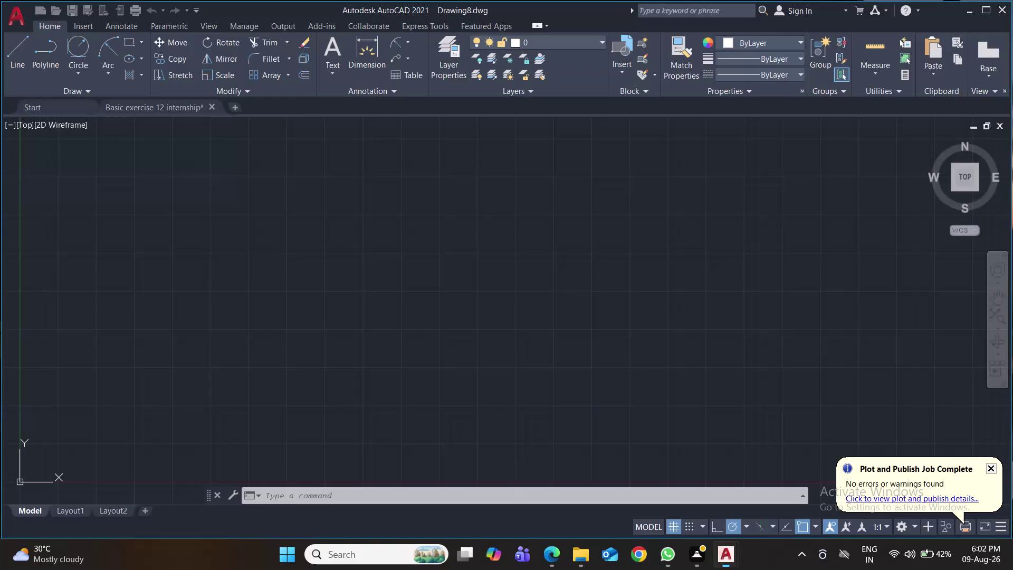
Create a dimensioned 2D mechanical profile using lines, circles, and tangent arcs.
Close the Basic exercise 12 internship drawing and start saving the blank new drawing.
click(212, 106)
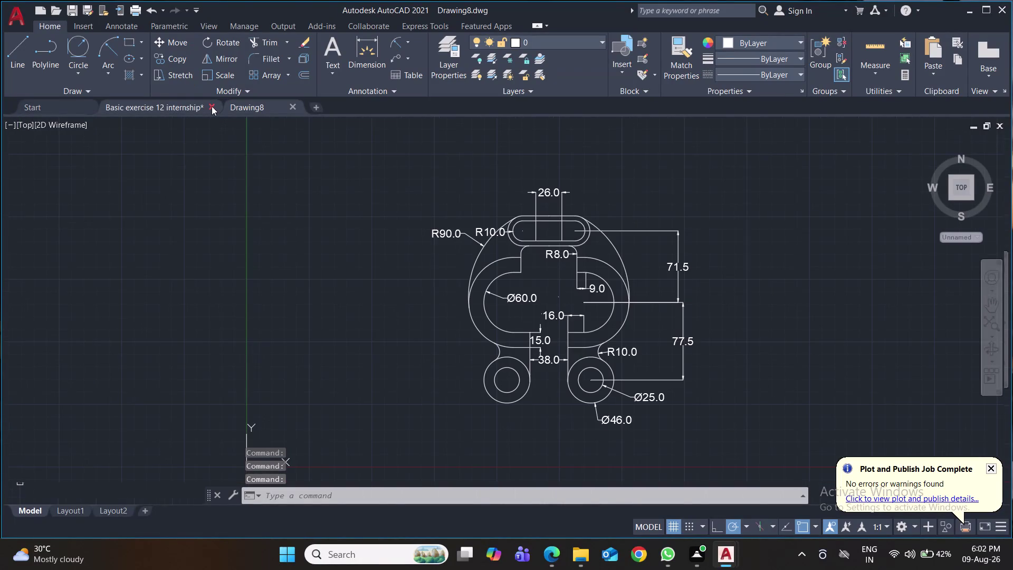
click(482, 298)
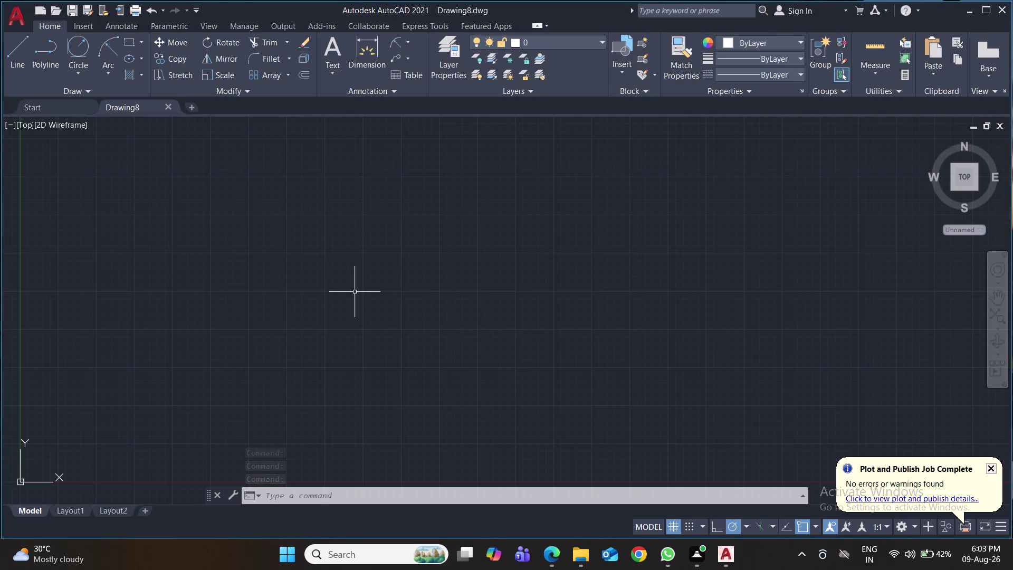
key(ctrl+s)
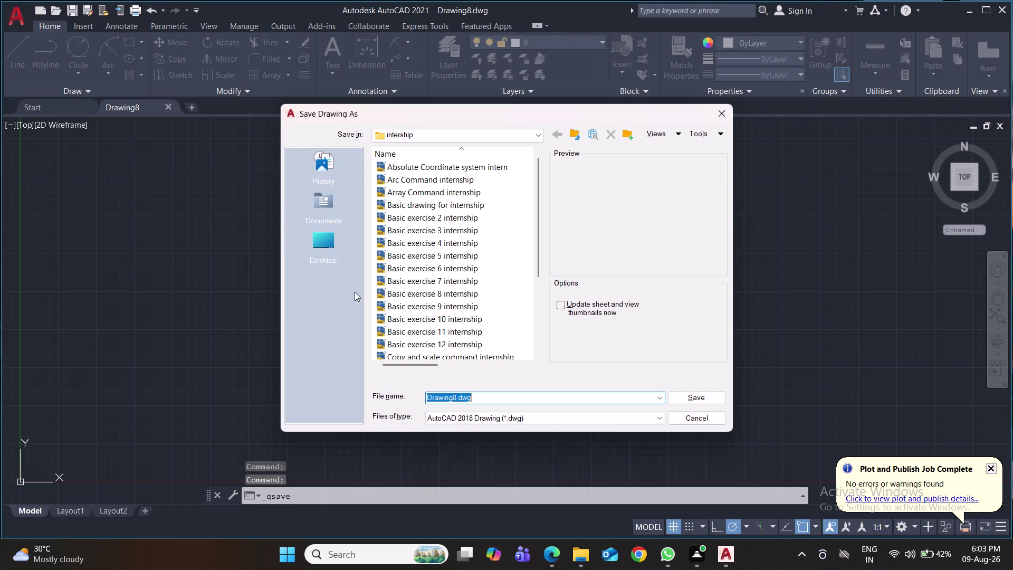
Change the file name from exercise 12 to 'Basic exercise 13 internship' and save.
click(432, 342)
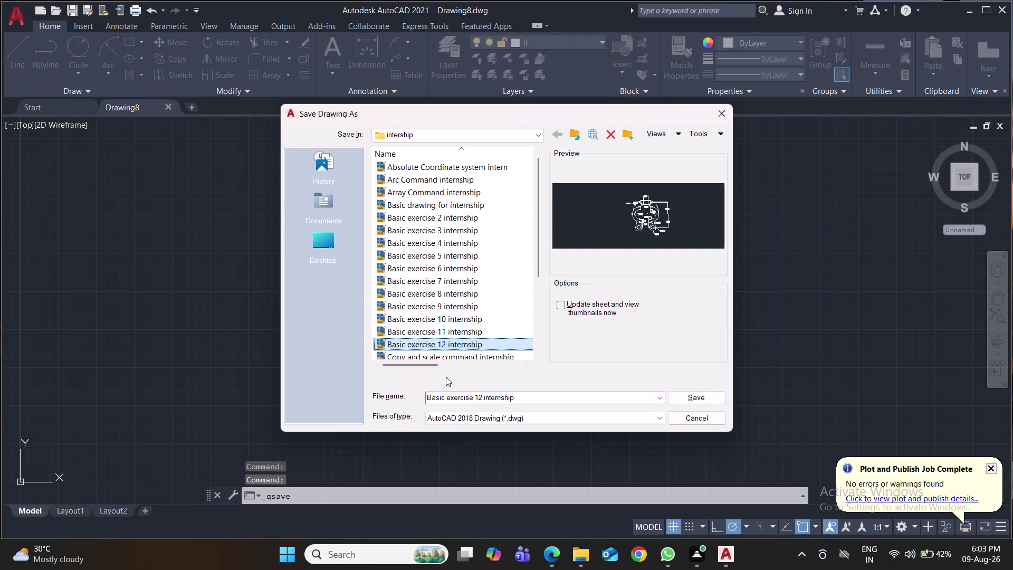
click(482, 396)
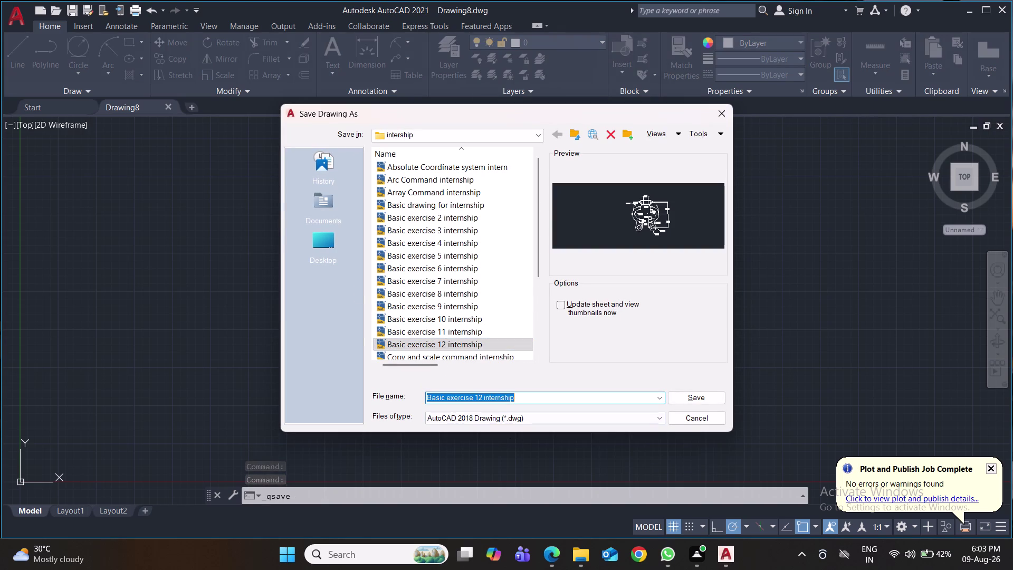
click(481, 396)
key(BackSpace)
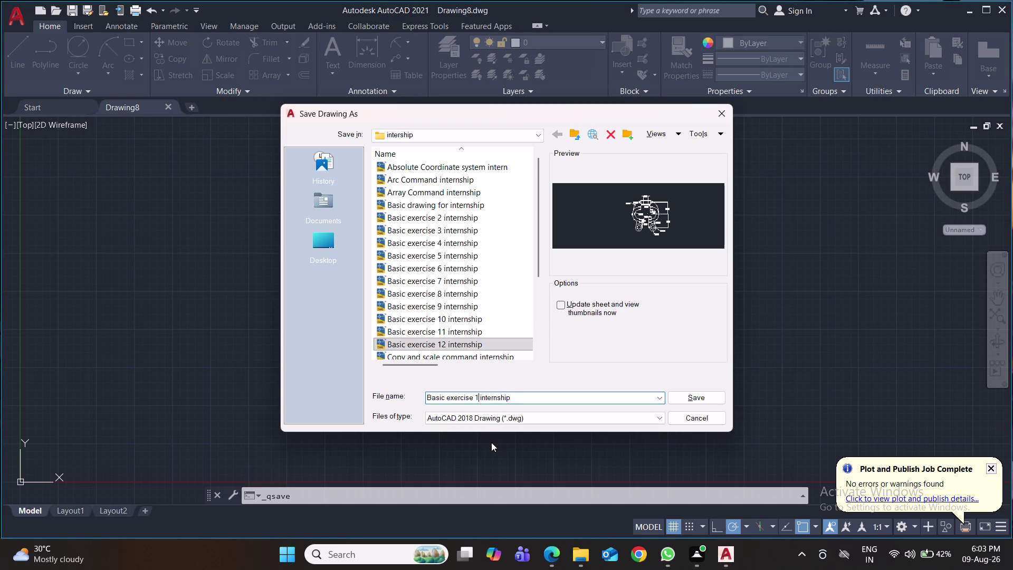
key(3)
click(710, 397)
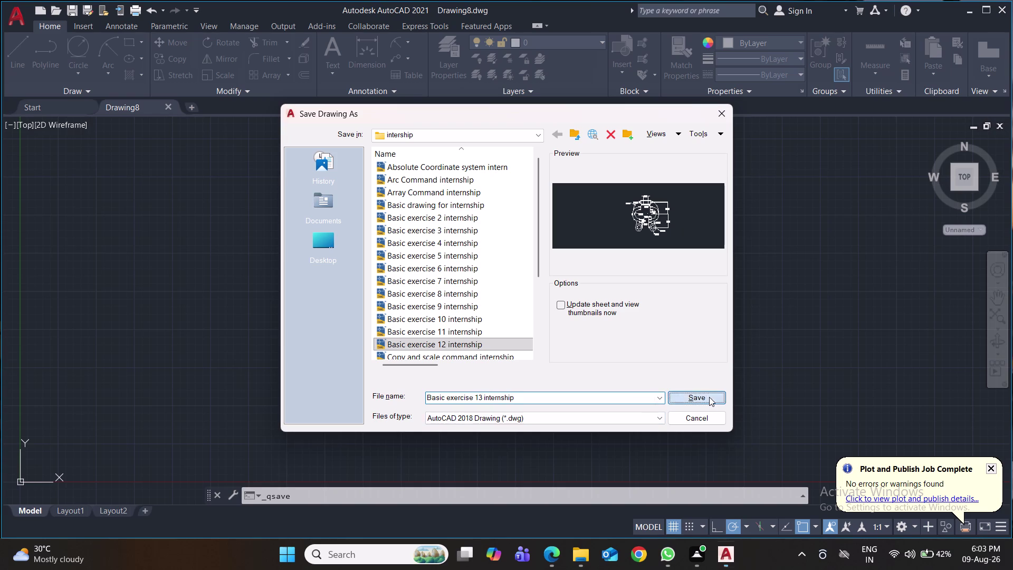
key(ctrl+s)
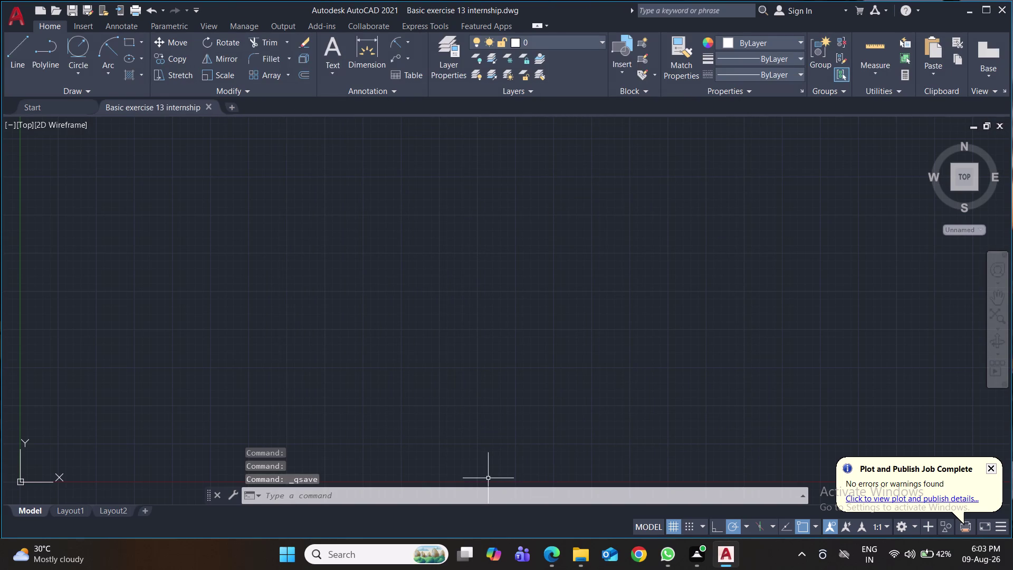
Save again, then open the Drawing Units dialog with UN.
key(ctrl+s)
key(ctrl+s)
key(ctrl+s)
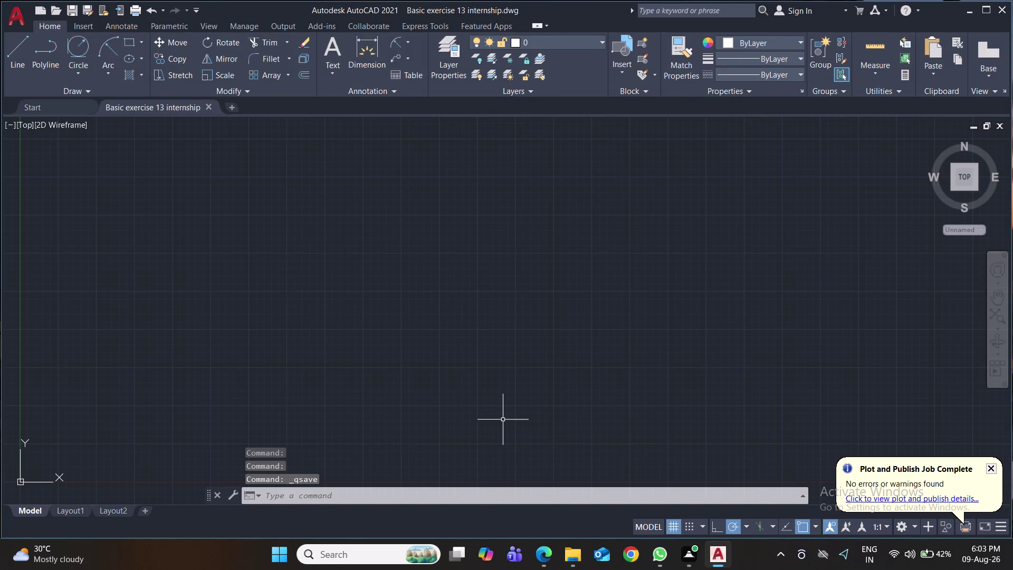
text(un)
key(Return)
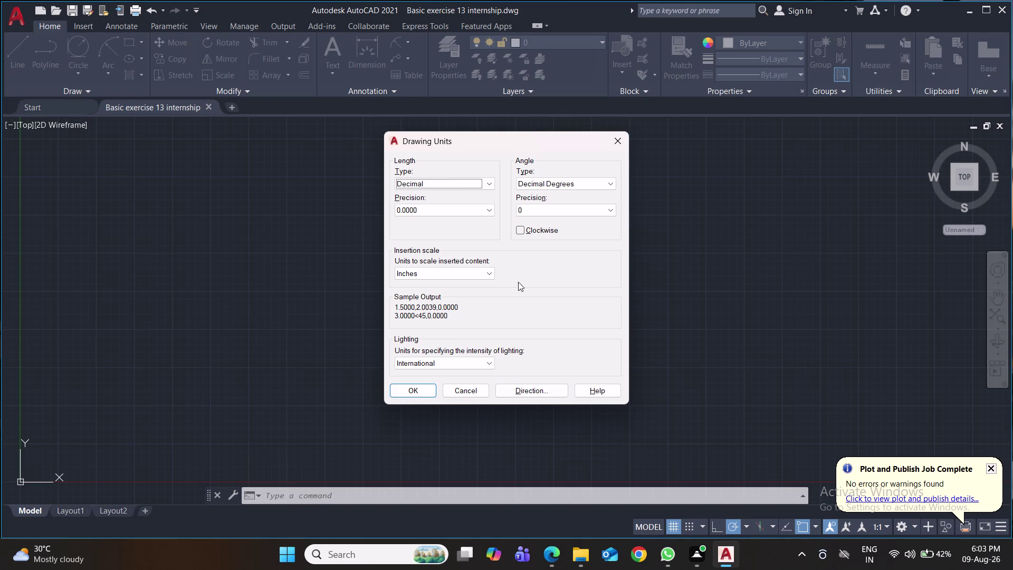
Set length precision to 0 and insertion scale to Millimeters, then confirm.
click(490, 208)
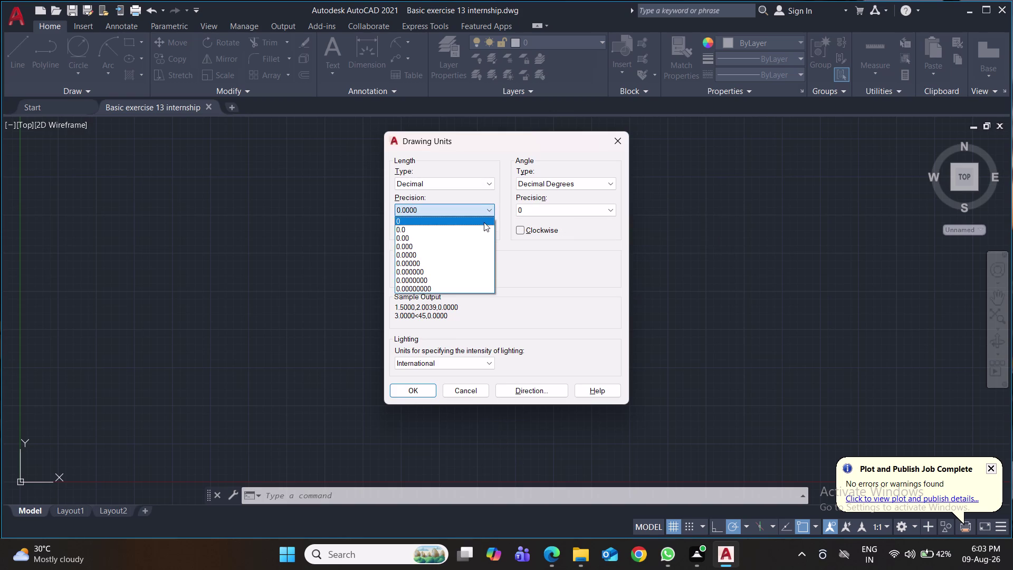
click(484, 222)
click(483, 272)
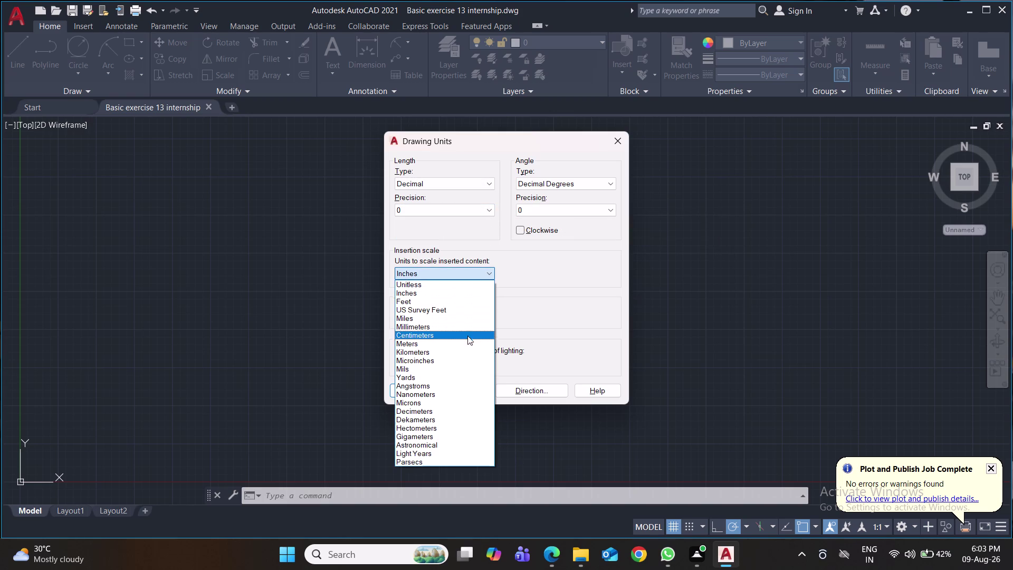
click(472, 327)
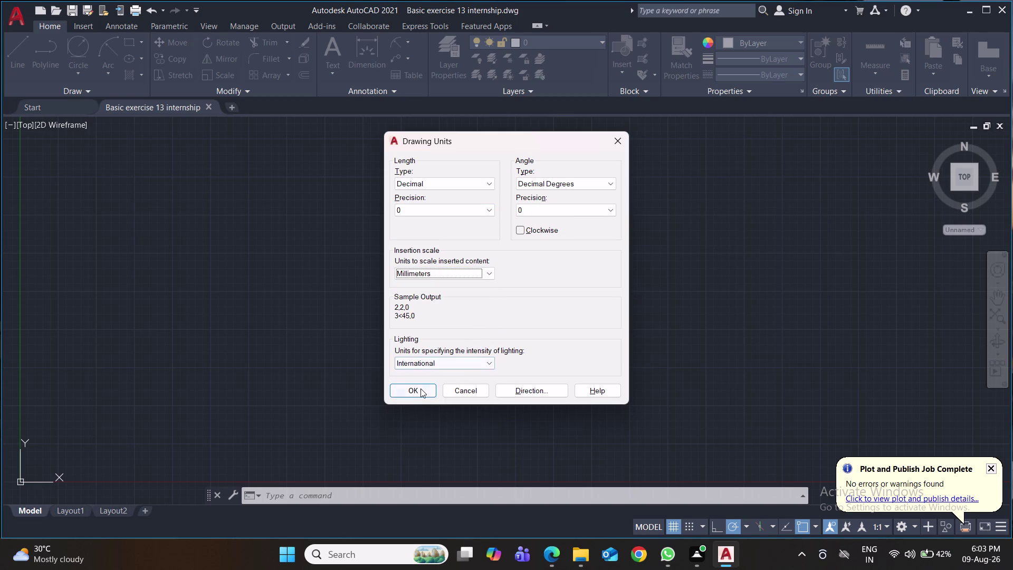
click(421, 389)
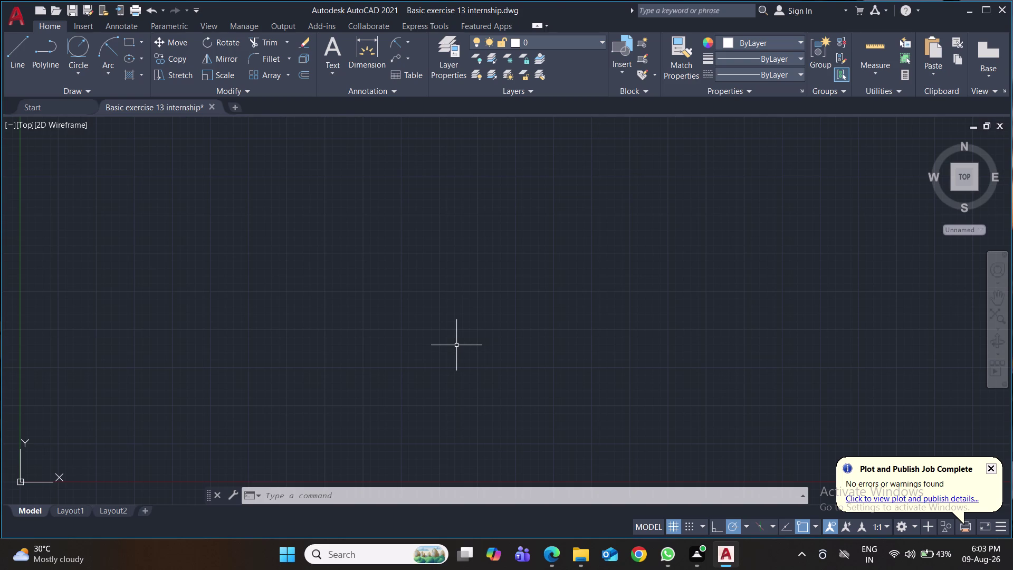
Open the Dimension Style Manager with D and start modifying the Standard style.
key(d)
key(Return)
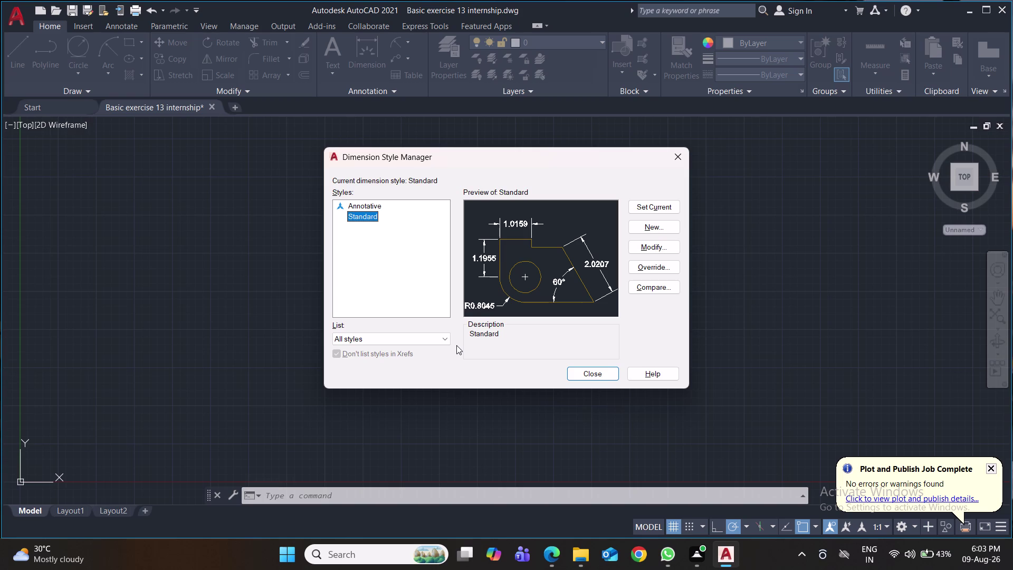
click(647, 246)
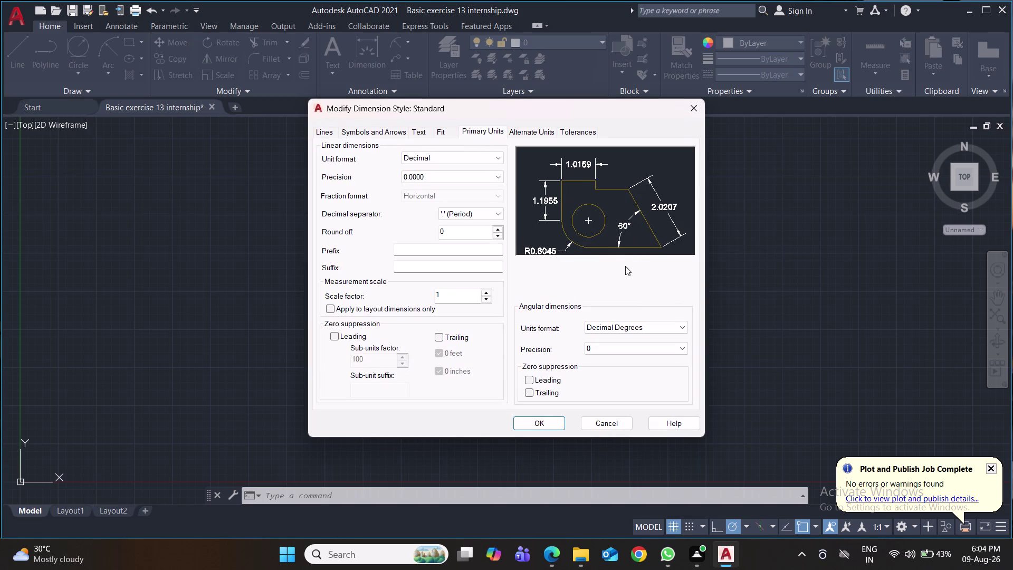
Give the Standard style arrow size 3 and text height 6.
click(386, 132)
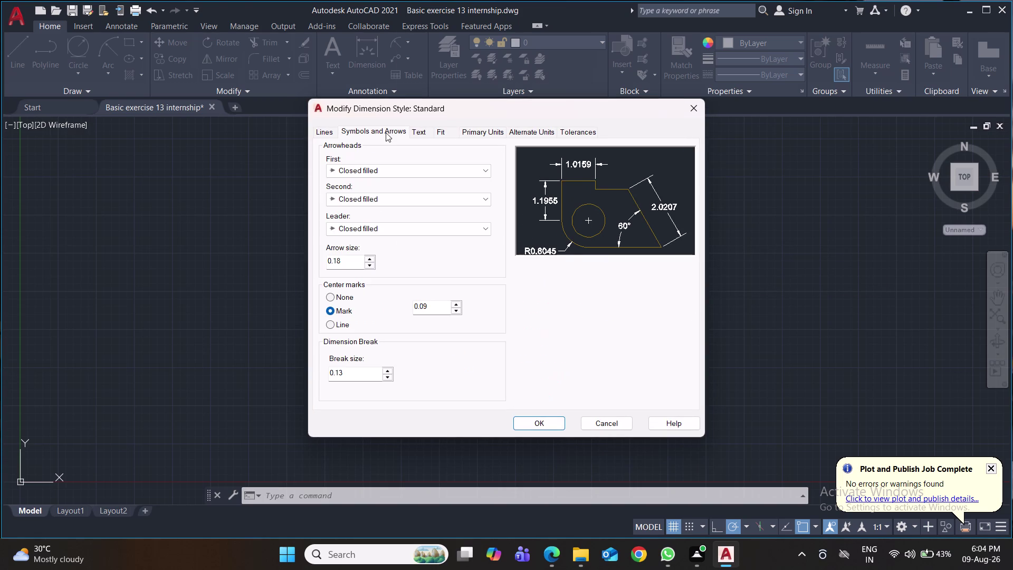
drag(345, 265, 262, 245)
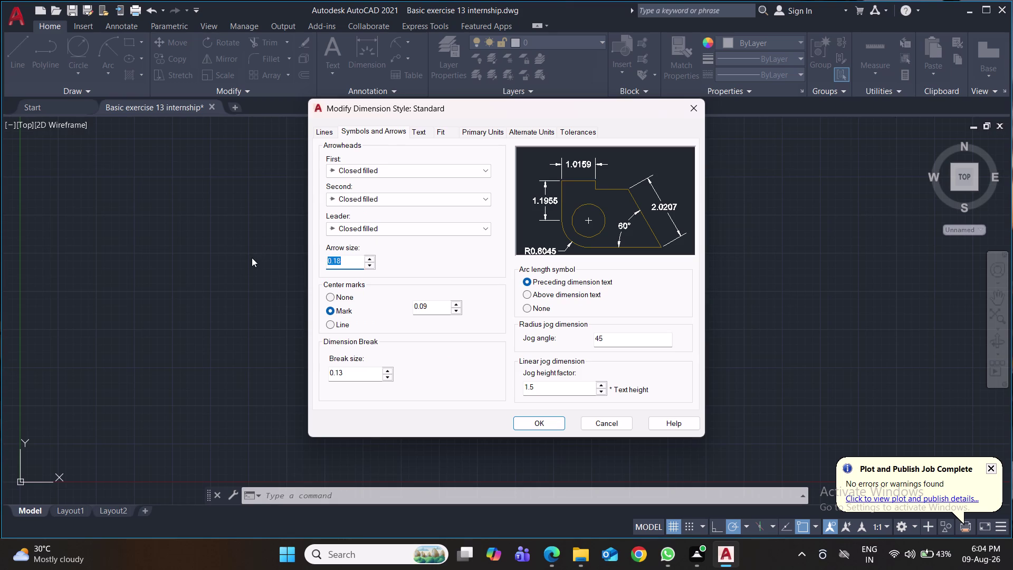
key(3)
click(427, 133)
drag(472, 225, 451, 225)
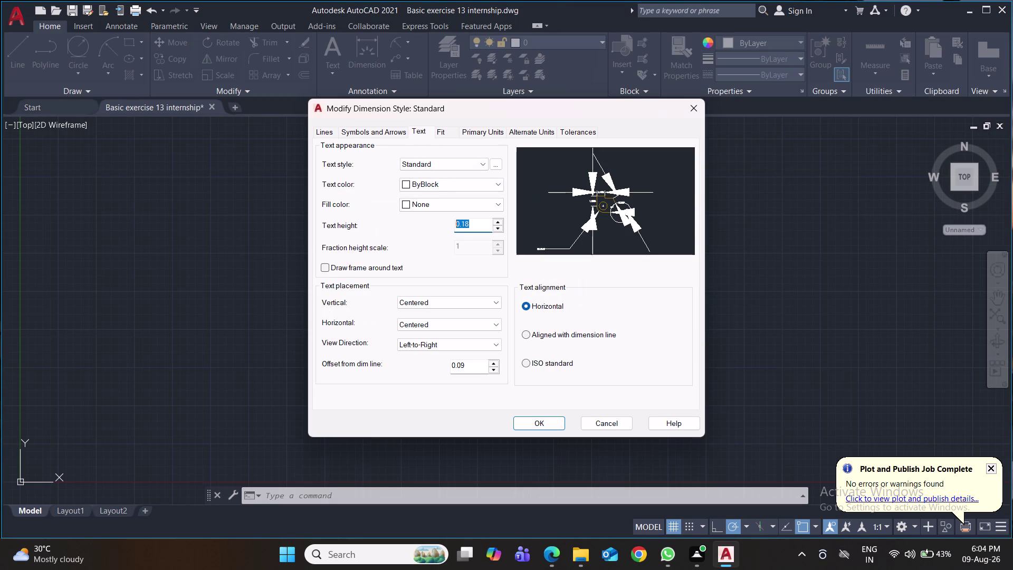
drag(451, 225, 448, 225)
key(6)
Set Standard's primary units precision to 0, make it current, and close the manager.
click(477, 129)
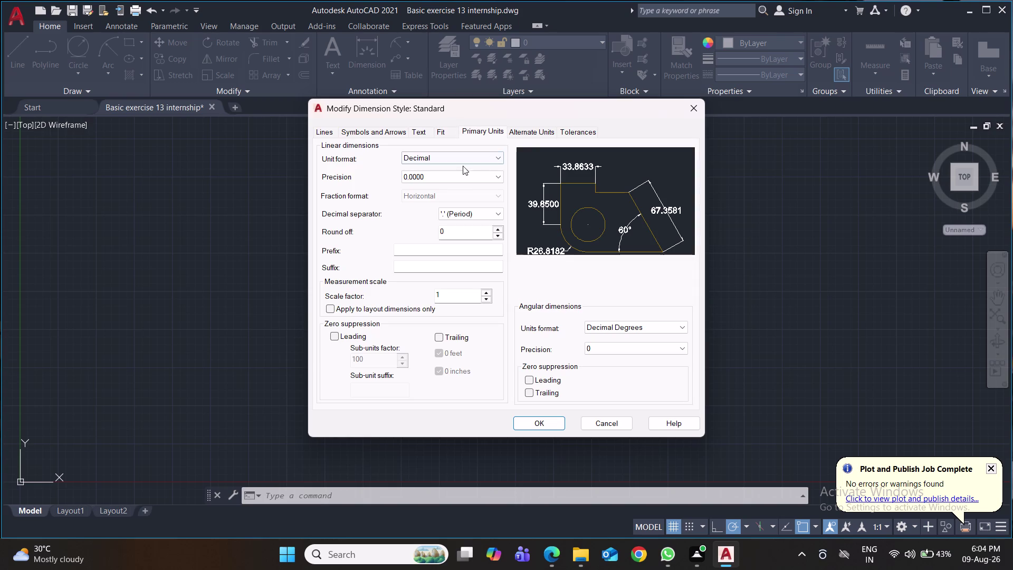
click(461, 178)
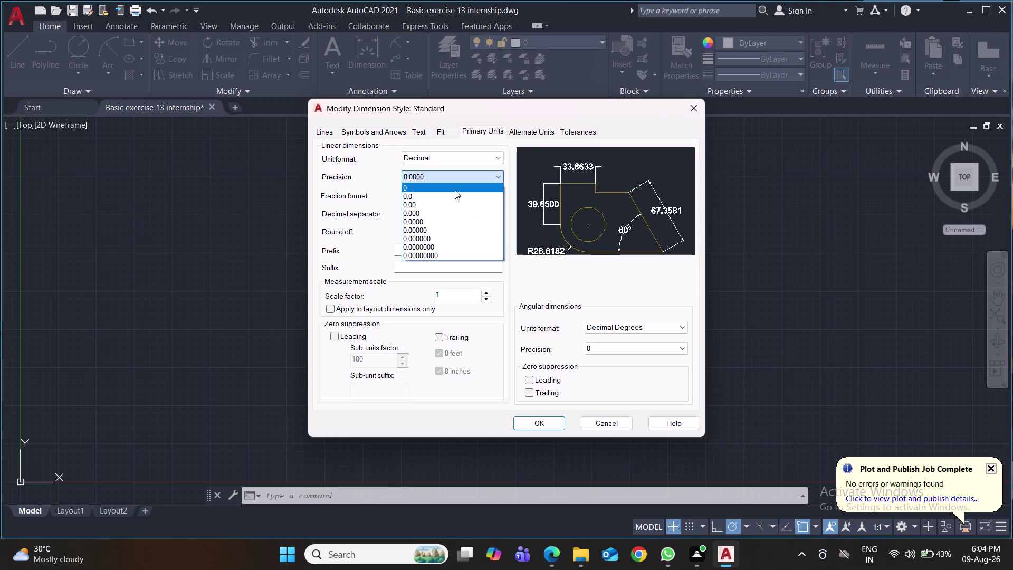
click(455, 190)
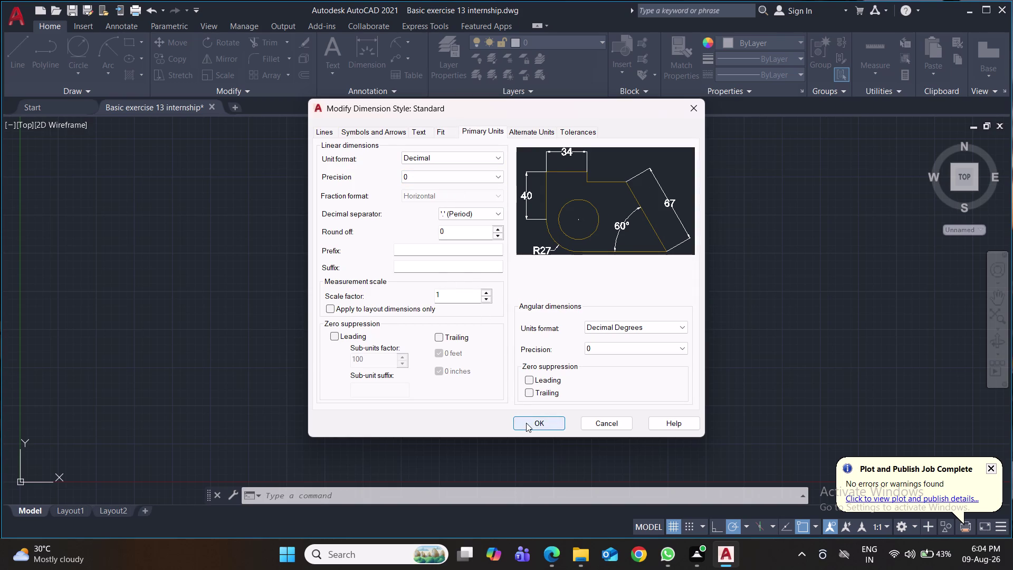
click(526, 423)
click(673, 205)
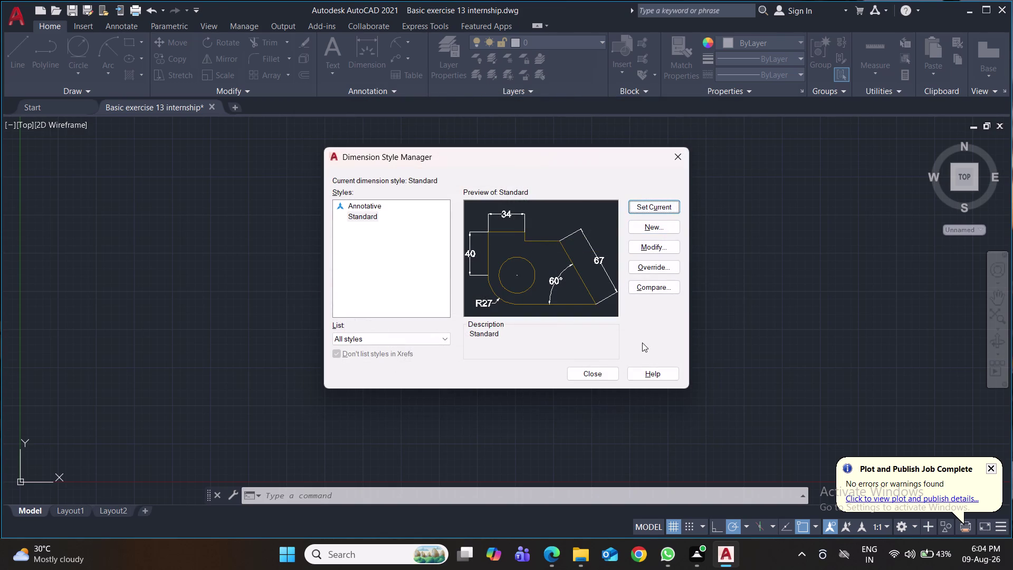
click(598, 372)
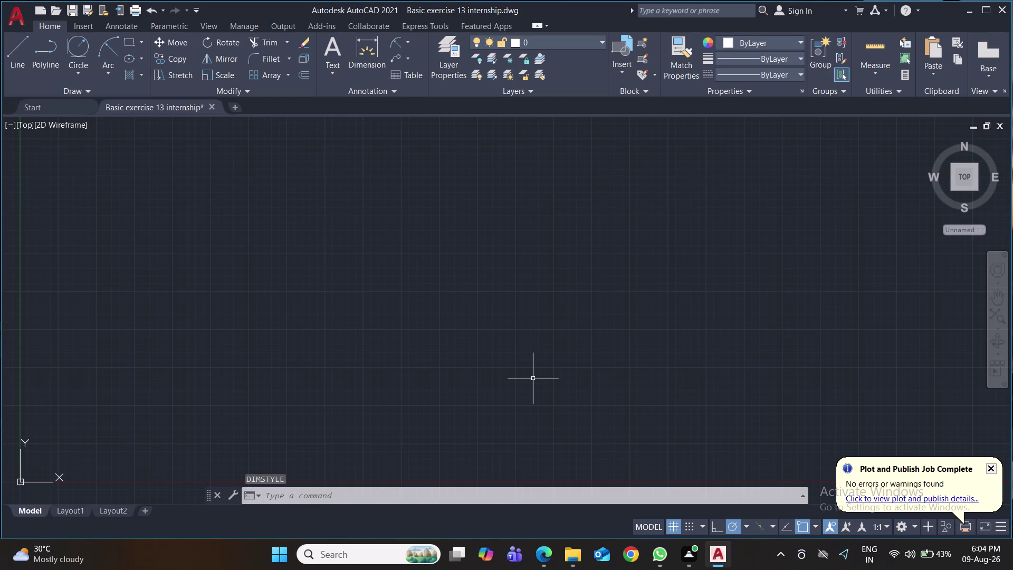
Recheck the drawing units without changes and start the CIRCLE command.
text(un)
key(Return)
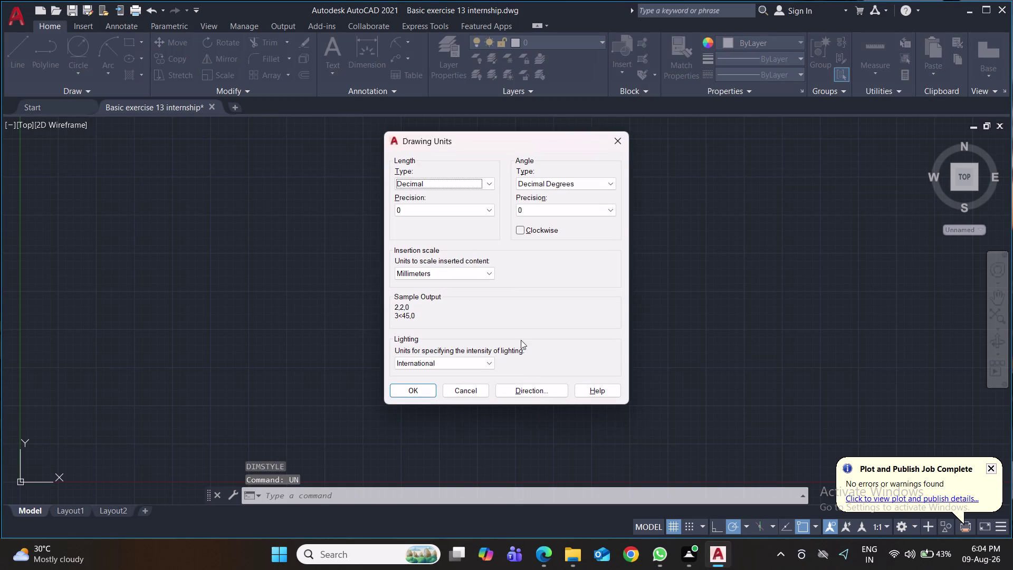
click(416, 388)
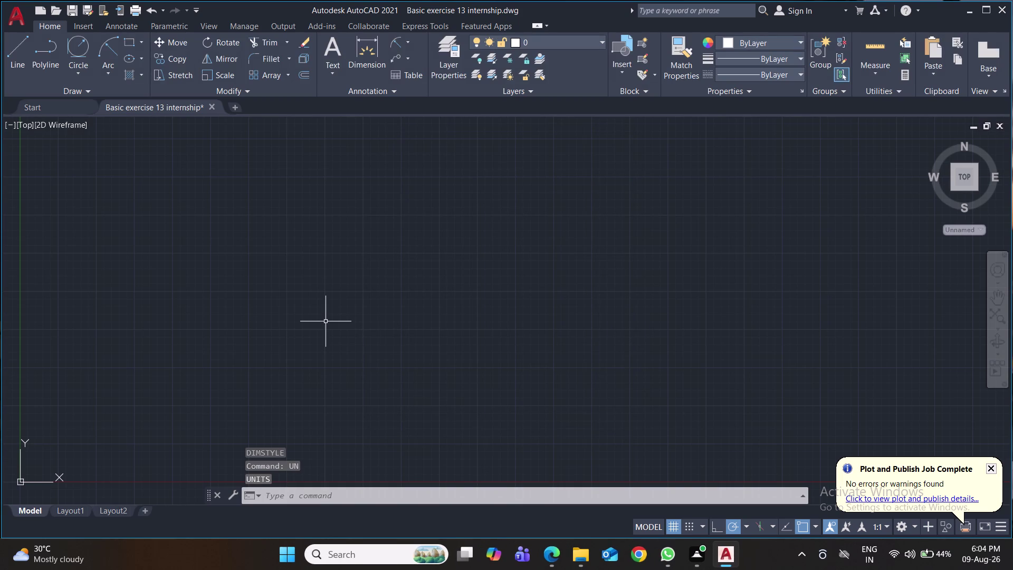
key(c)
key(Return)
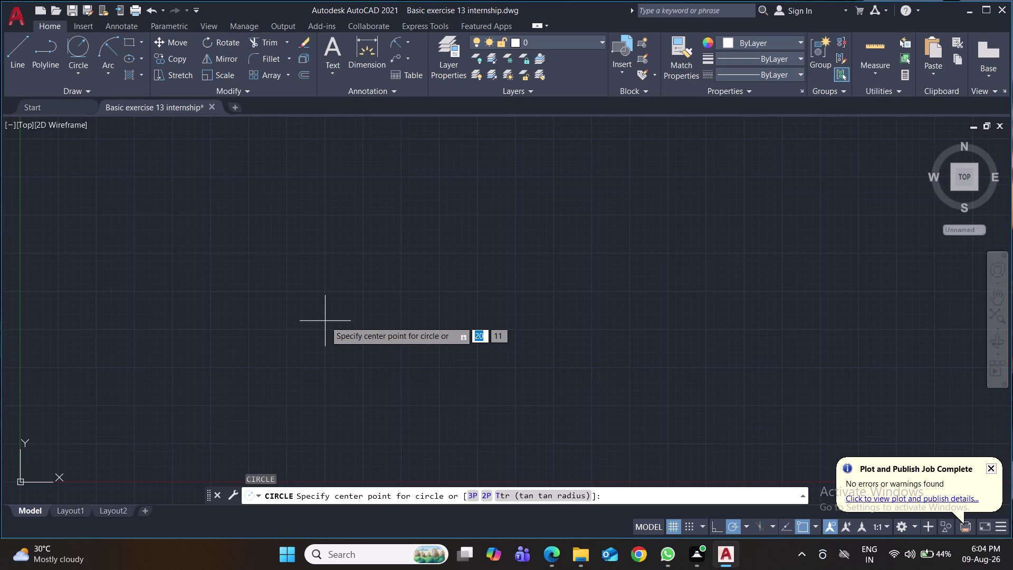